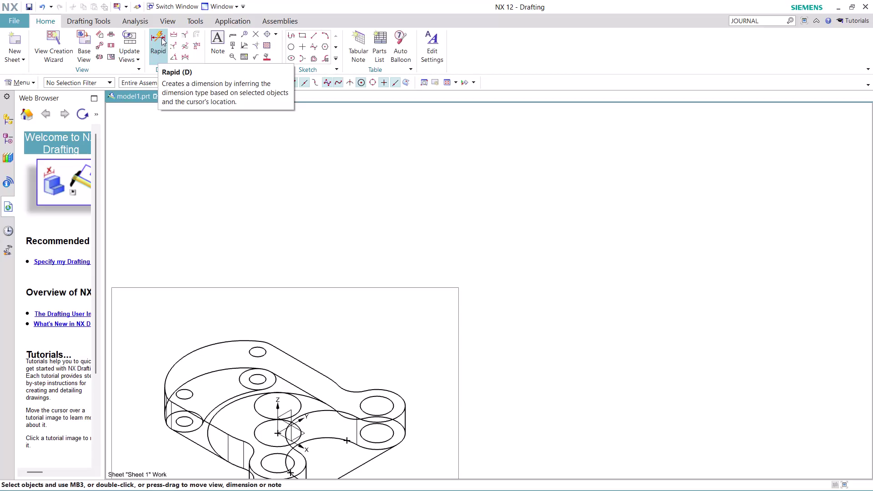
Abandon an inferred dimension between two hole edges and pan to the isometric view.
click(161, 38)
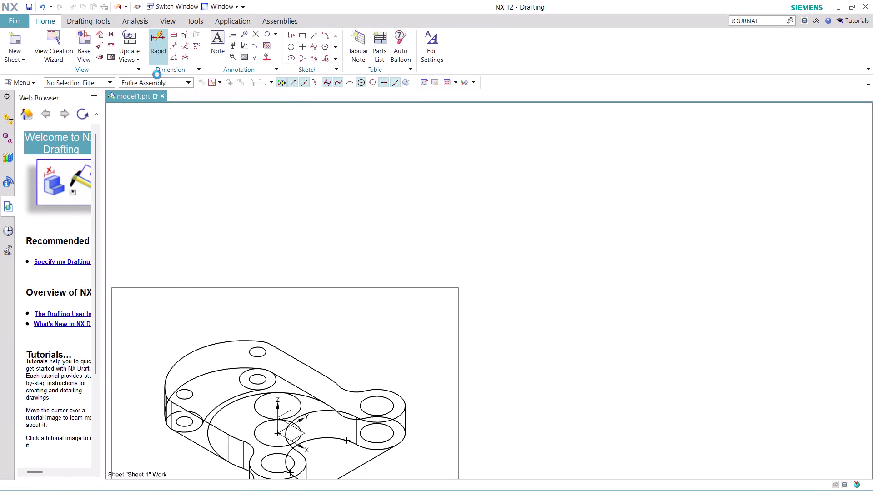
click(185, 392)
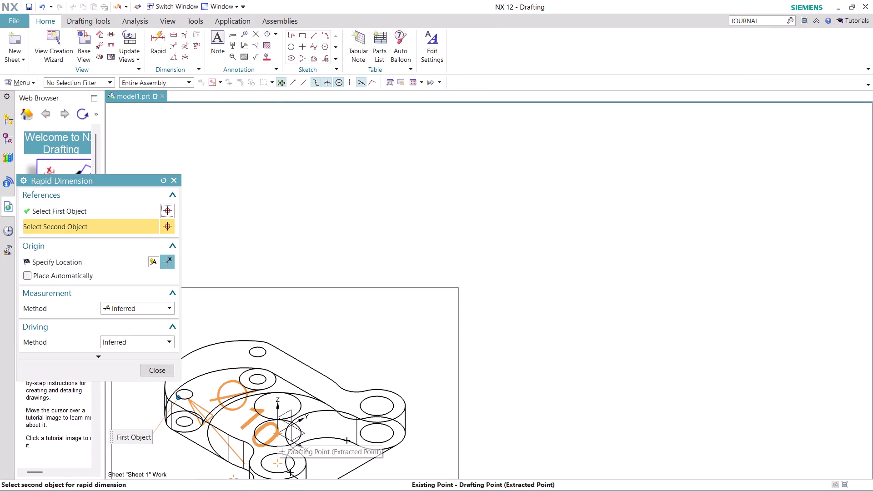
click(276, 404)
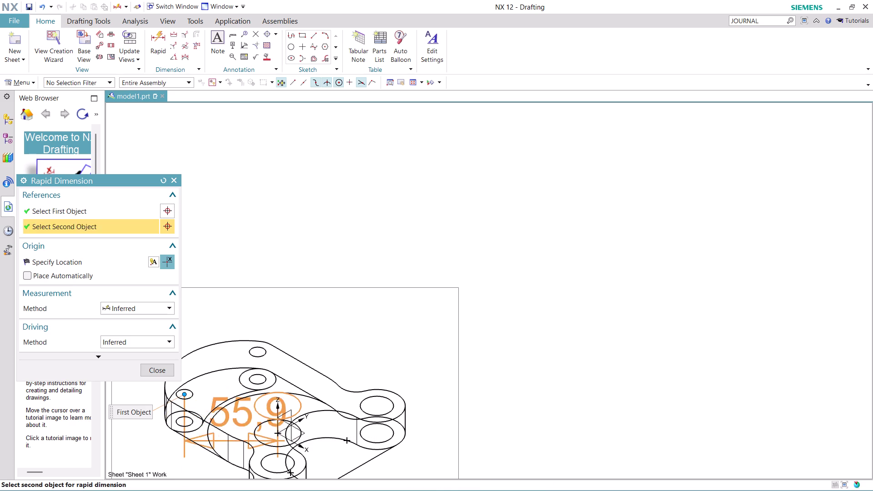
scroll(down, 3)
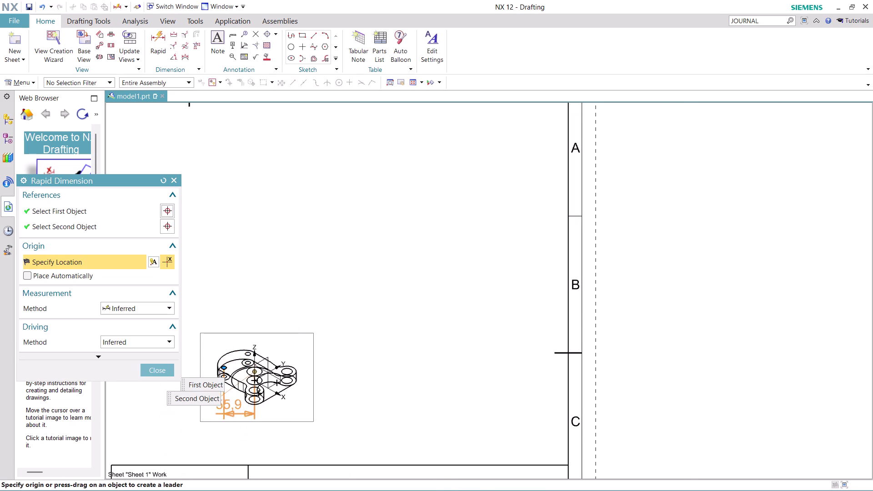
scroll(up, 3)
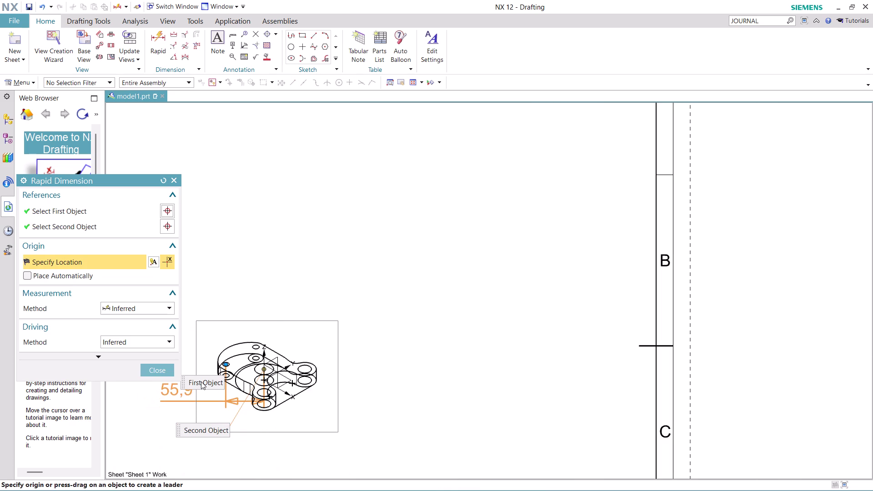
key(Escape)
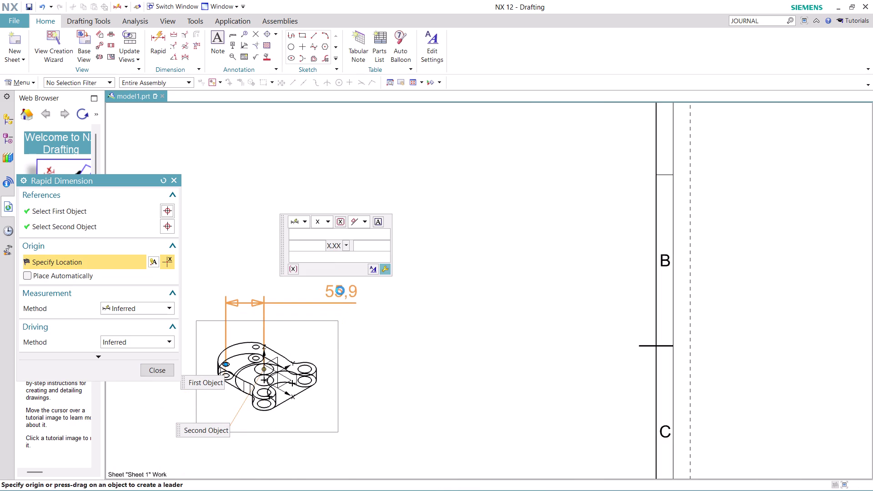
scroll(down, 3)
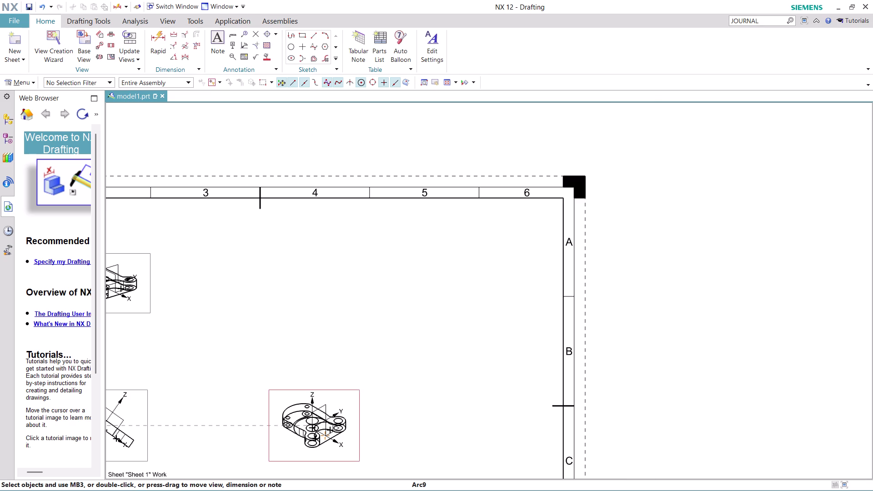
middle_drag(416, 401, 414, 393)
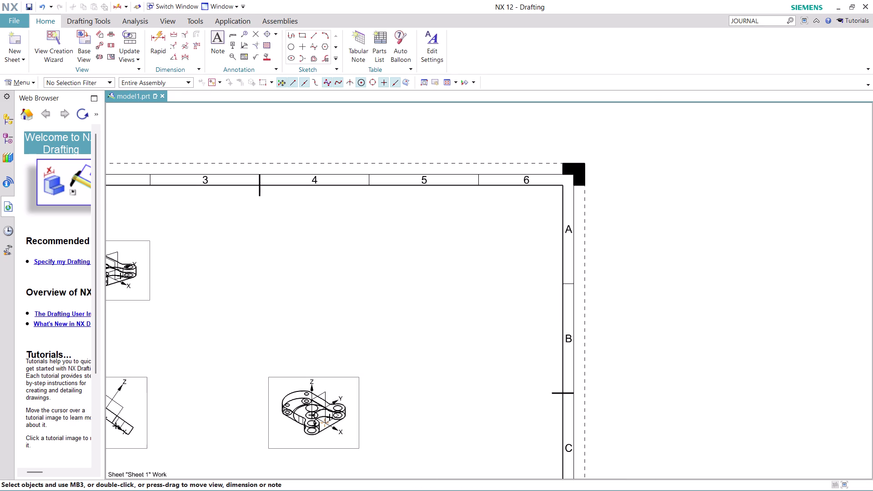
middle_drag(414, 393, 437, 273)
scroll(up, 3)
scroll(up, 3)
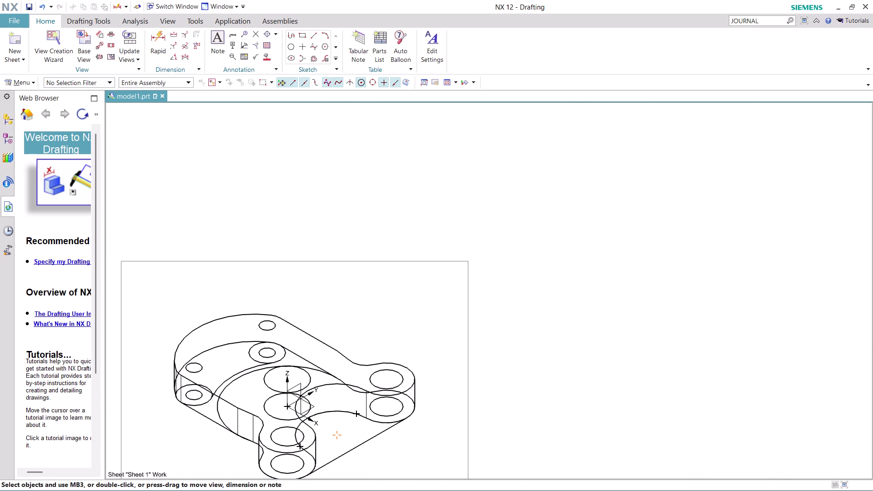
Place radial dimensions Ø34, R12, Ø10, Ø22 and Ø50 on the bracket's arcs and holes.
click(174, 45)
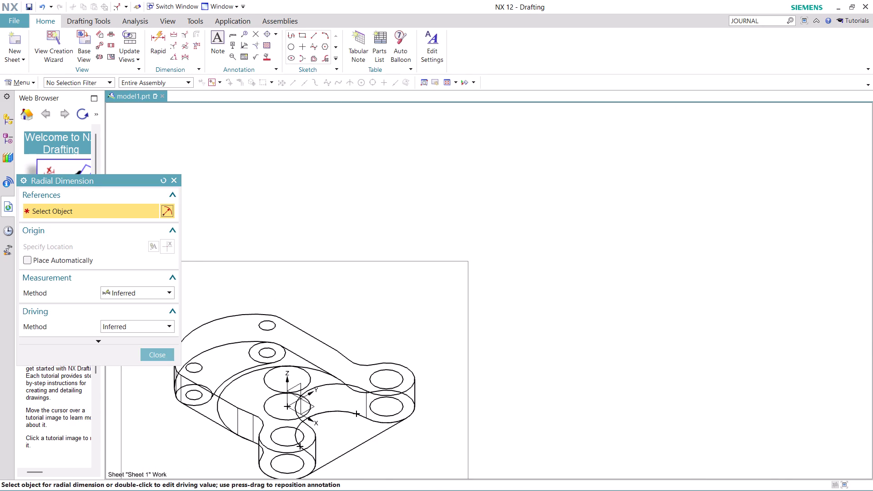
click(411, 375)
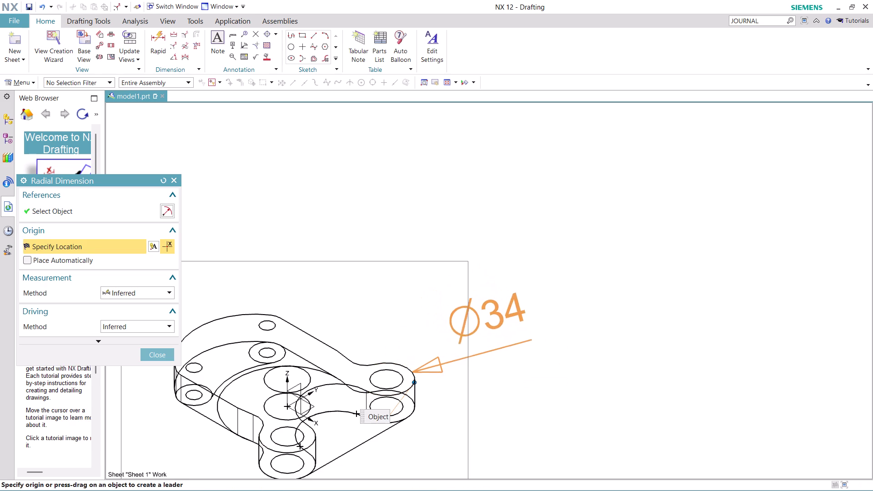
click(495, 295)
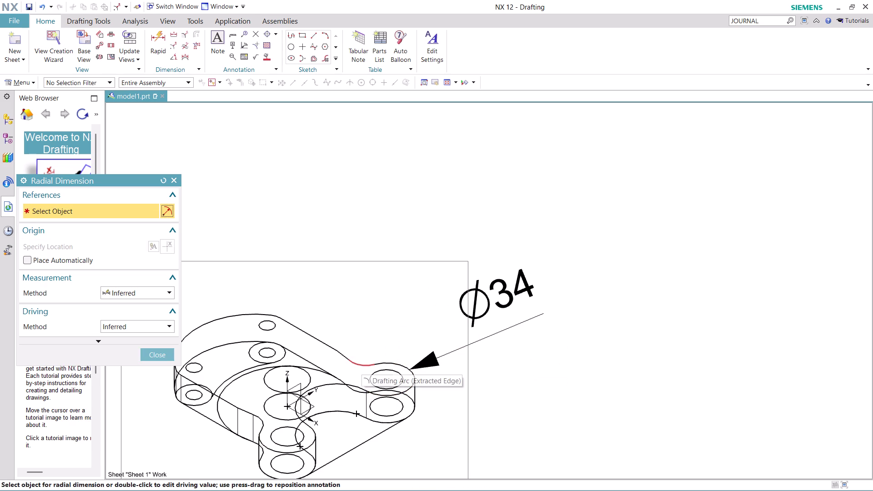
click(362, 363)
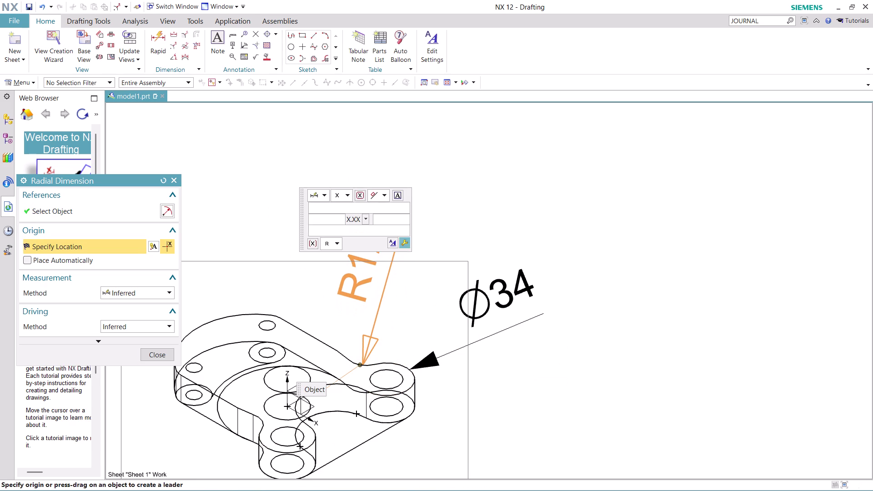
click(360, 267)
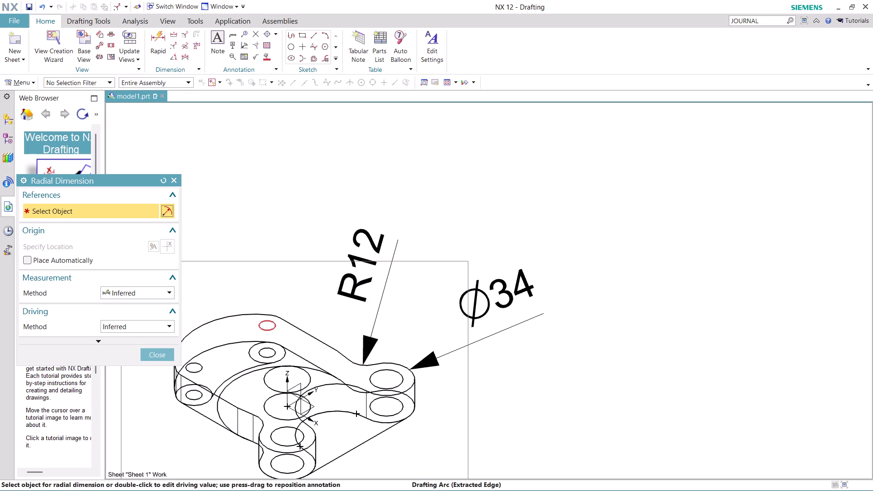
click(266, 321)
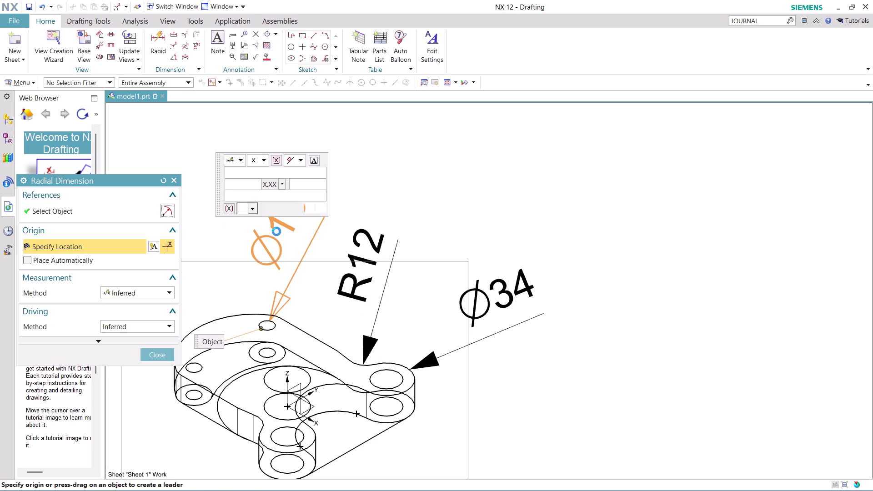
click(276, 232)
click(253, 359)
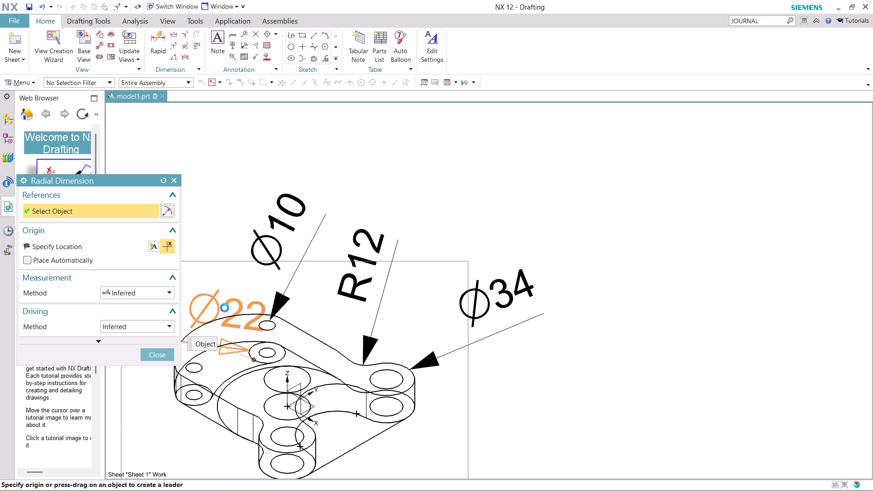
click(196, 250)
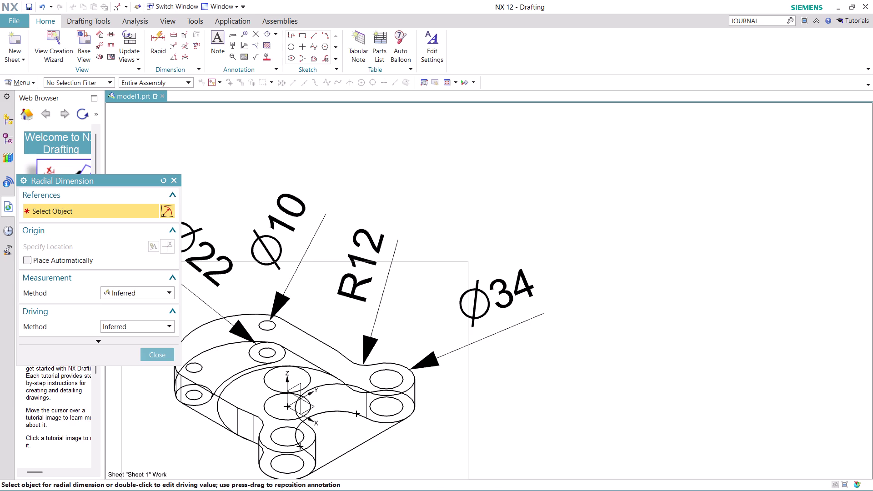
click(323, 386)
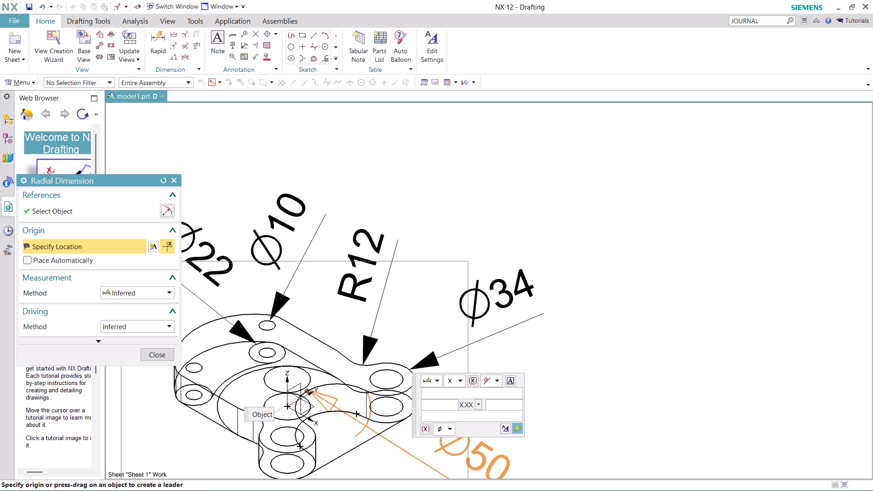
click(472, 450)
Zoom and pan to review the five radial dimensions, then start a thickness dimension.
scroll(down, 3)
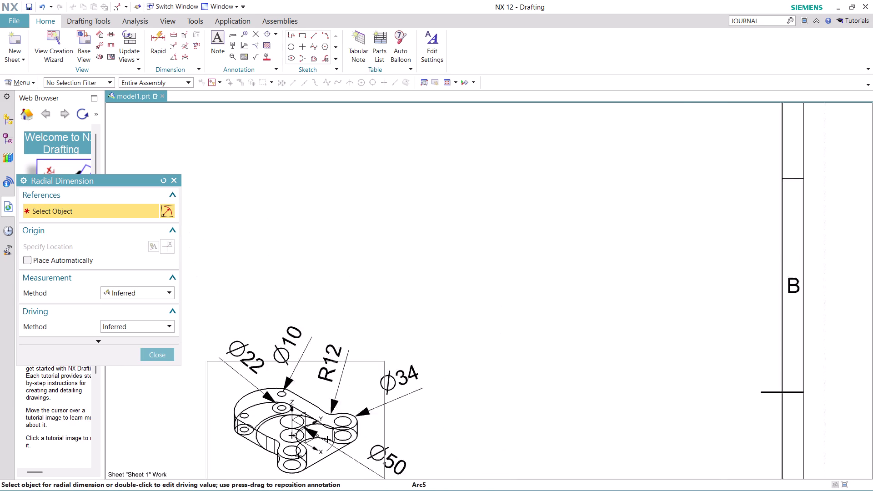
scroll(down, 3)
scroll(down, 3)
scroll(up, 3)
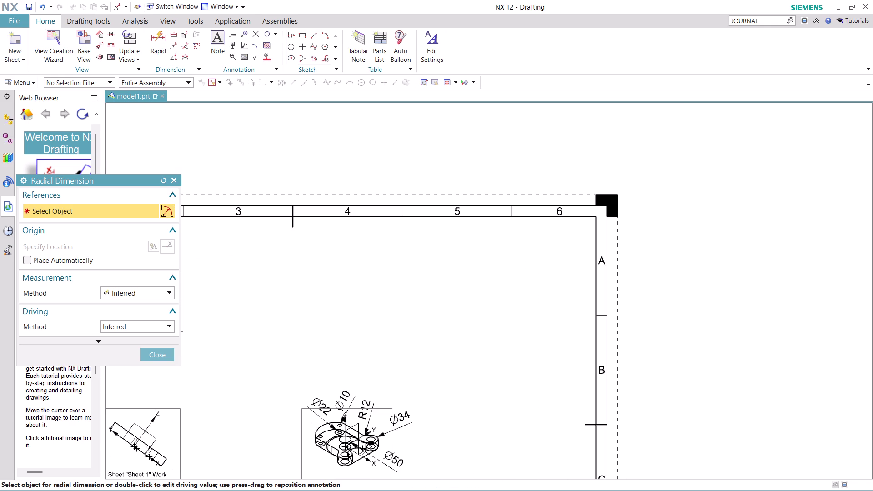
scroll(up, 3)
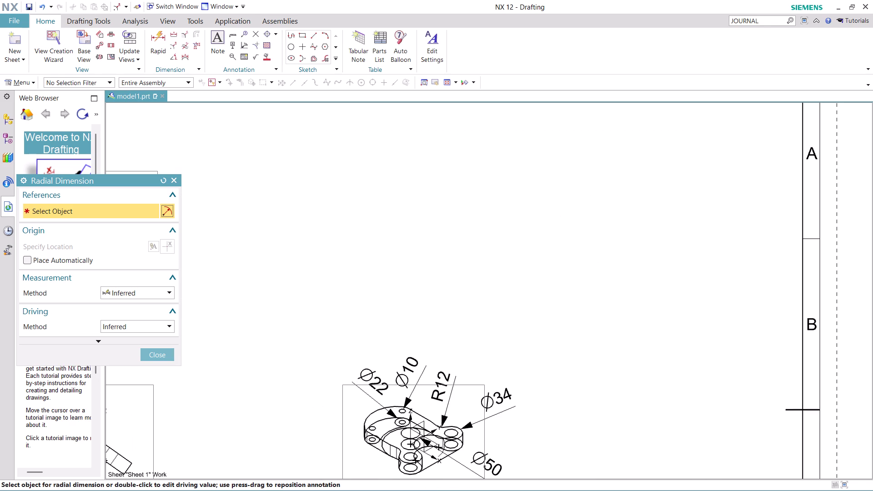
scroll(up, 3)
scroll(up, 3)
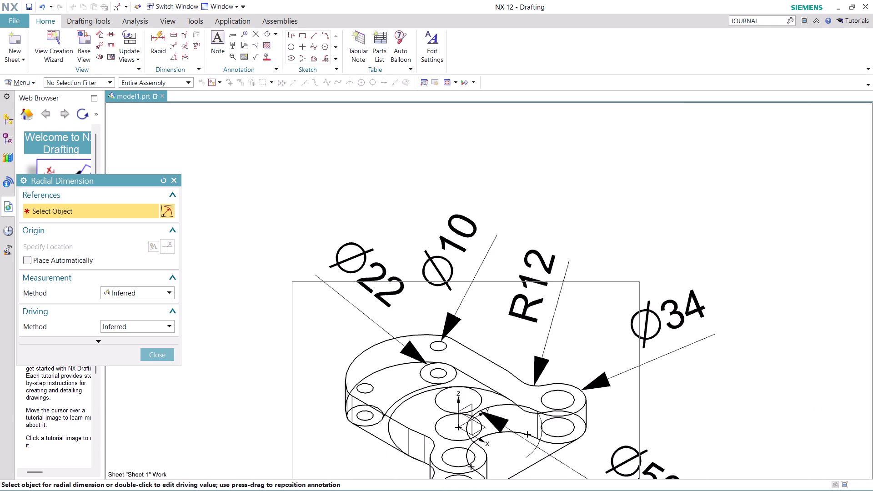
scroll(down, 3)
scroll(down, 3)
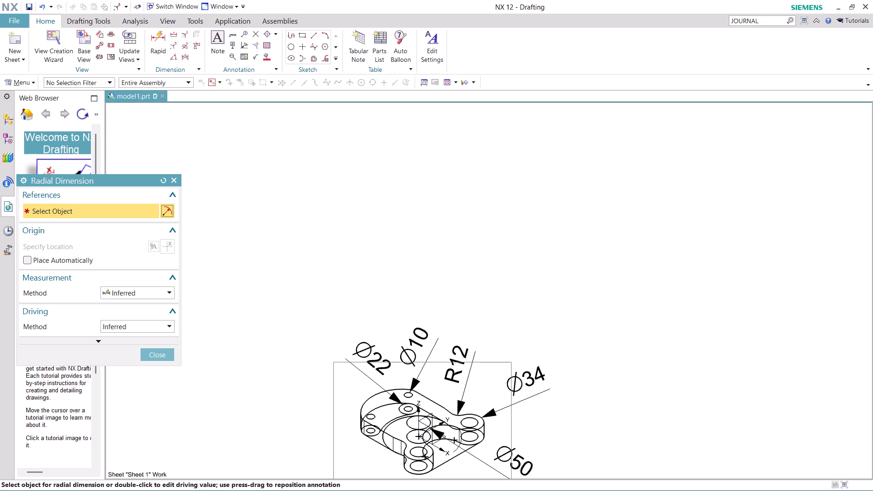
middle_drag(546, 315, 545, 229)
scroll(up, 3)
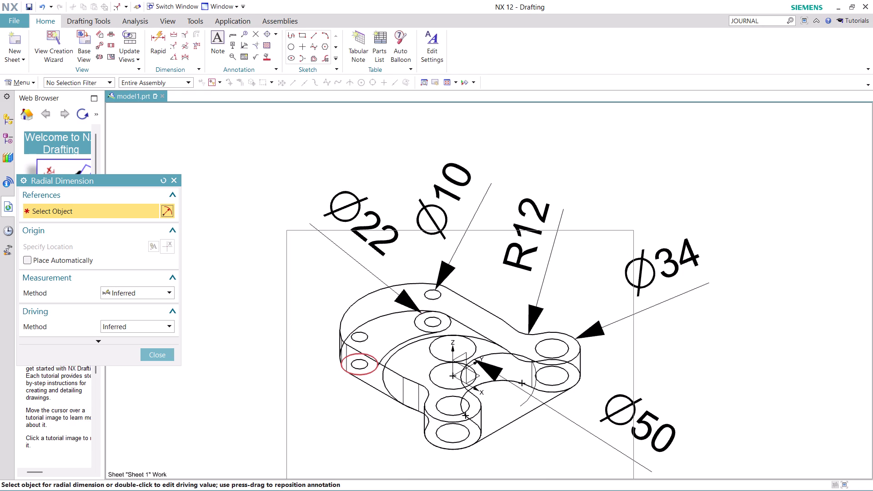
scroll(up, 3)
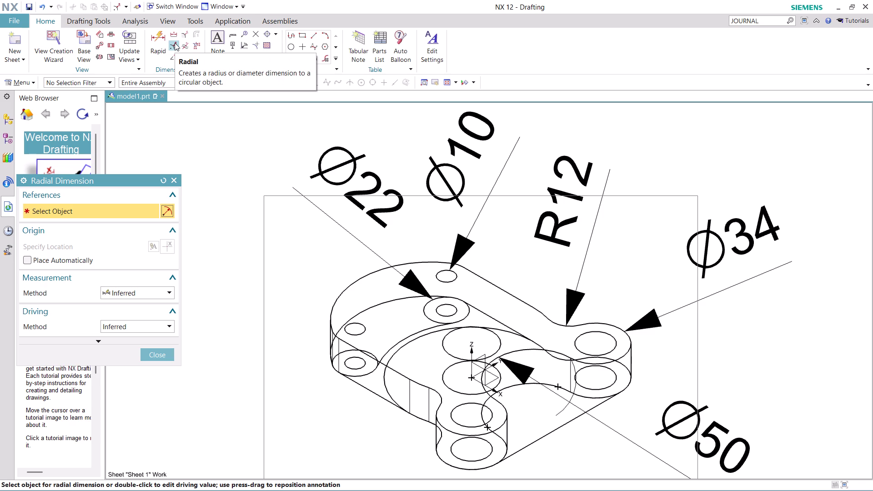
click(185, 47)
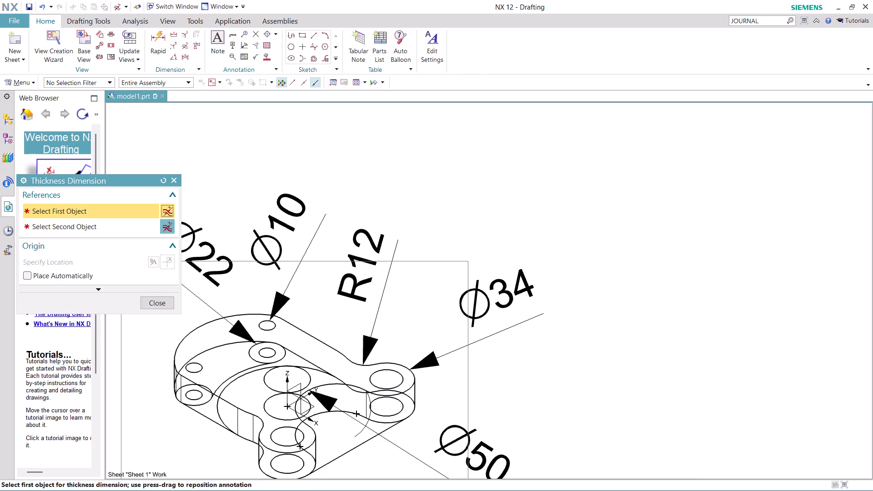
click(208, 418)
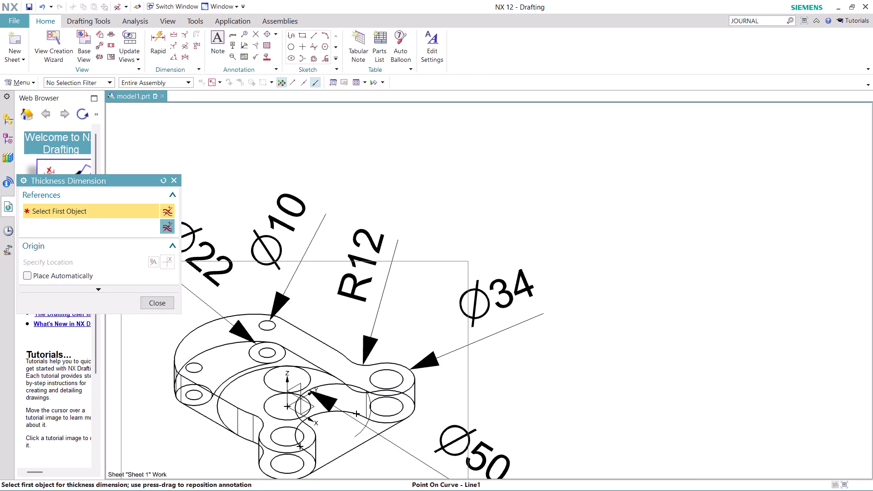
click(205, 388)
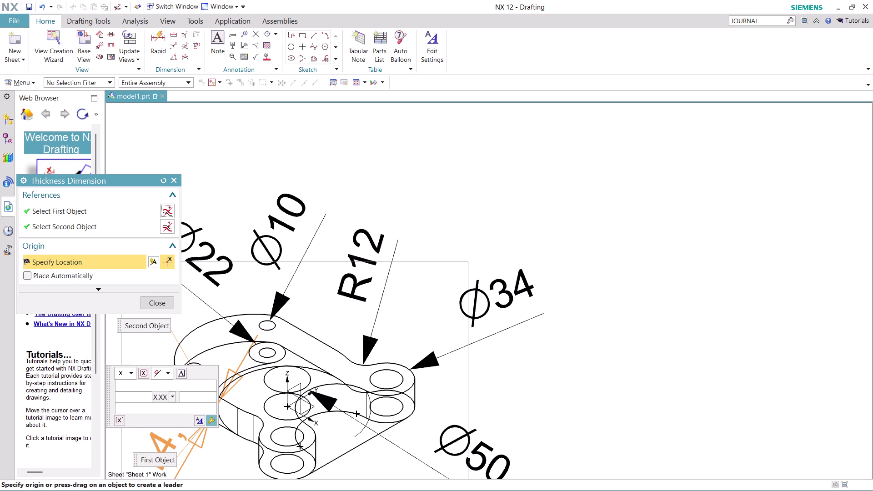
click(169, 374)
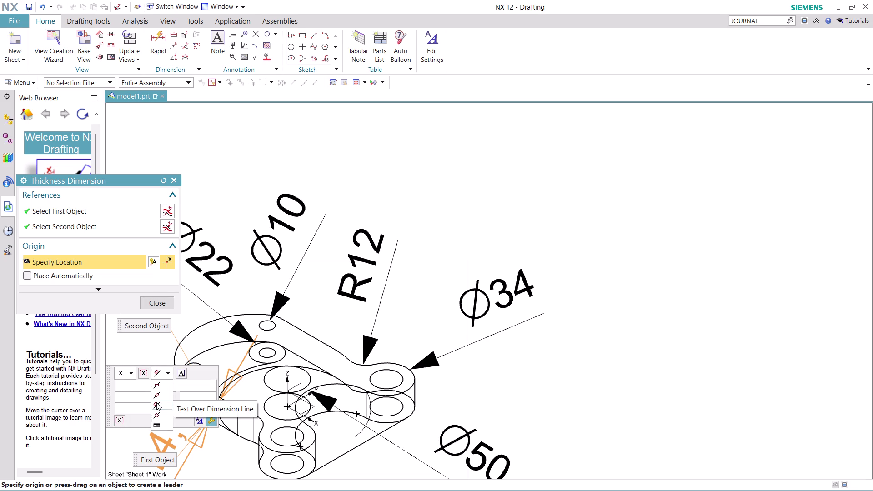
click(157, 403)
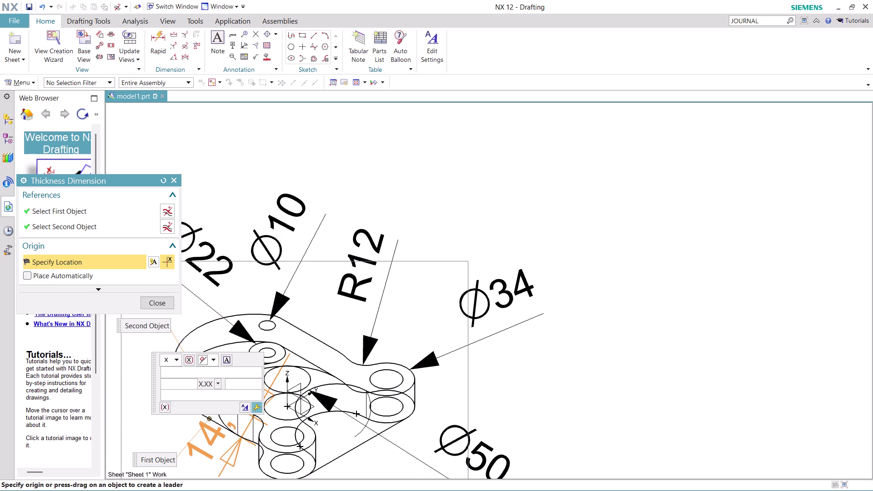
key(Escape)
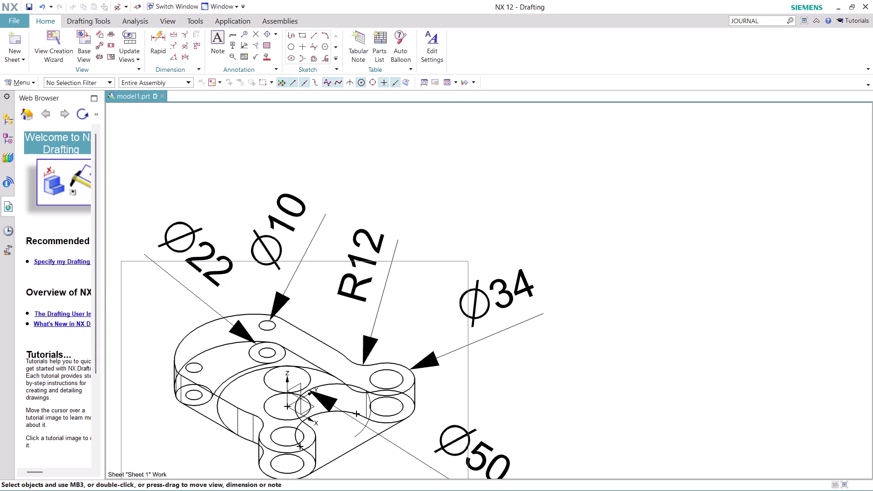
Zoom out to show the whole A4 sheet and invoke save with Ctrl+S.
scroll(down, 3)
scroll(up, 3)
middle_drag(218, 249, 533, 120)
scroll(down, 3)
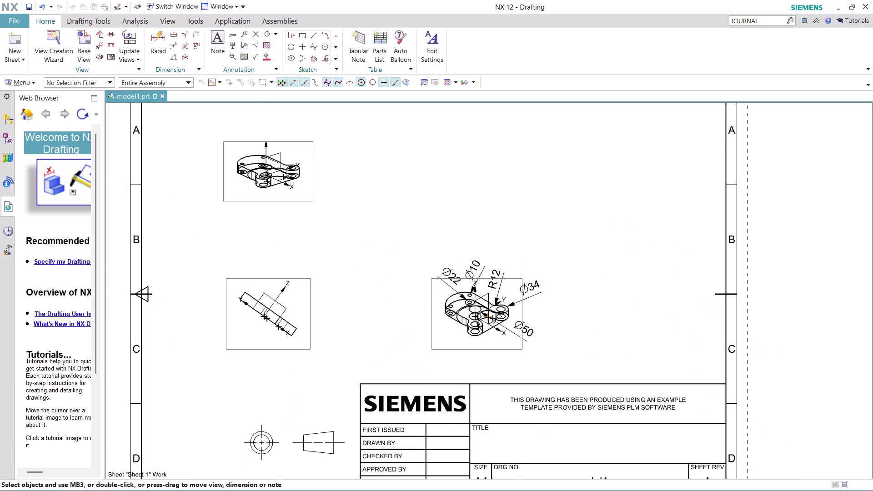
scroll(up, 3)
scroll(up, 3)
scroll(up, 3)
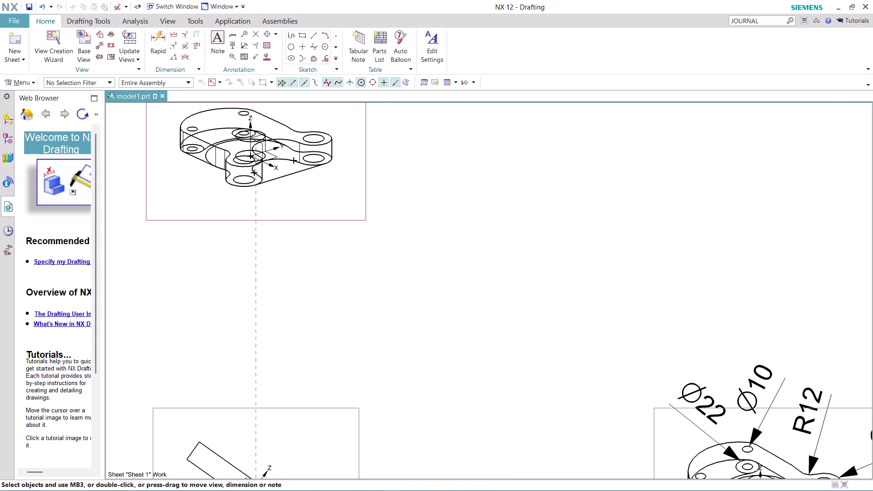
scroll(up, 3)
scroll(down, 3)
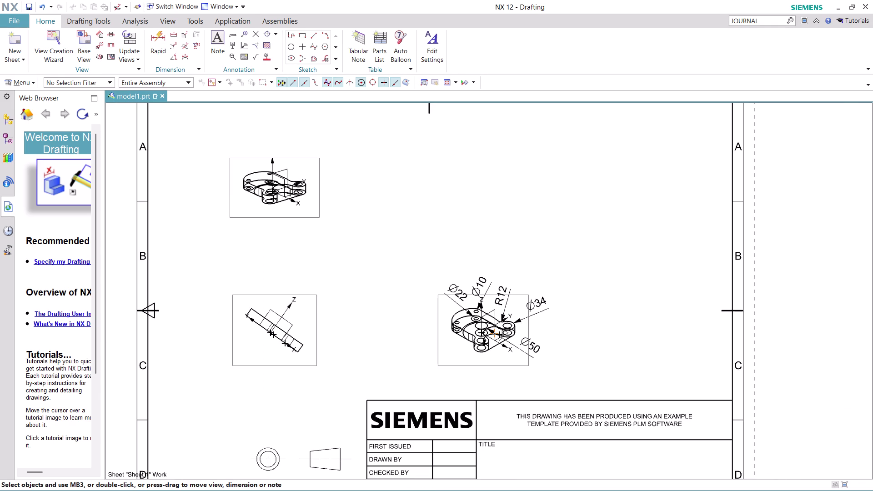
scroll(down, 3)
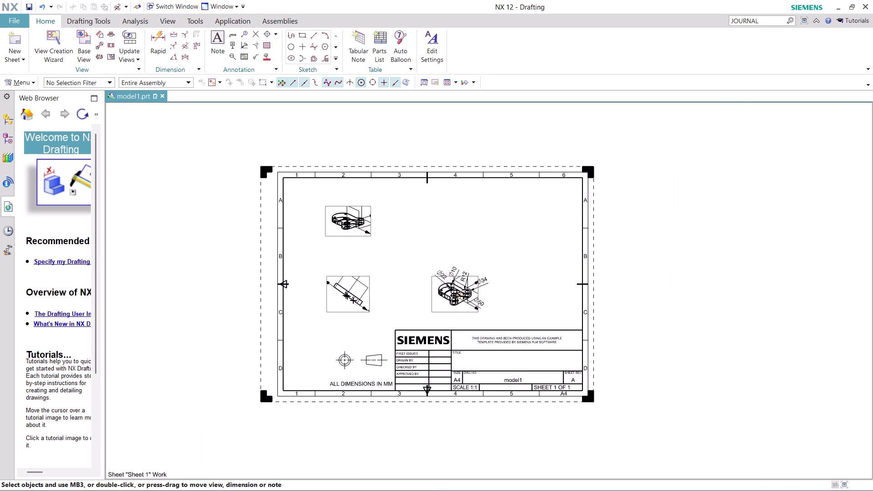
scroll(up, 3)
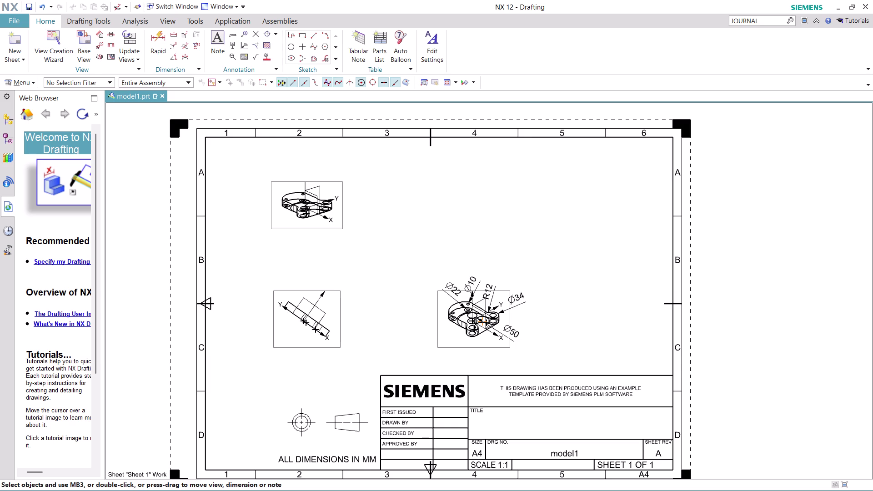
key(ctrl+s)
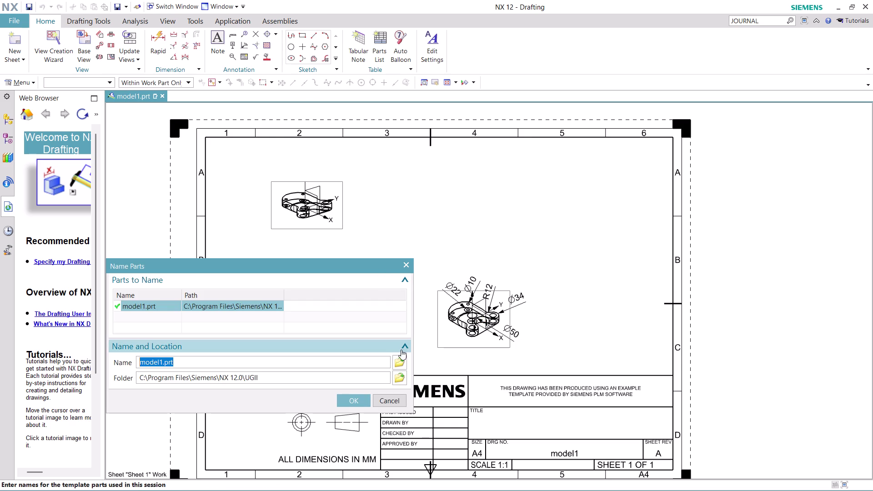
Cancel the Name Parts prompt and bring up the File menu.
click(403, 266)
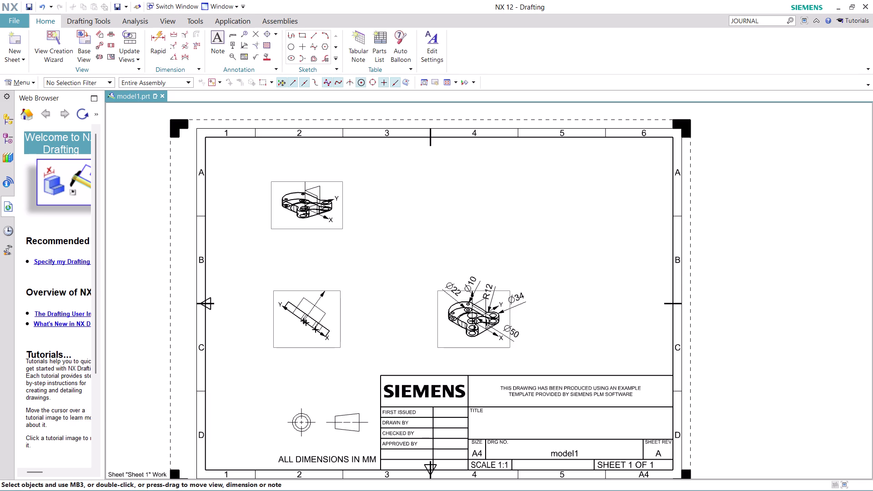
click(17, 17)
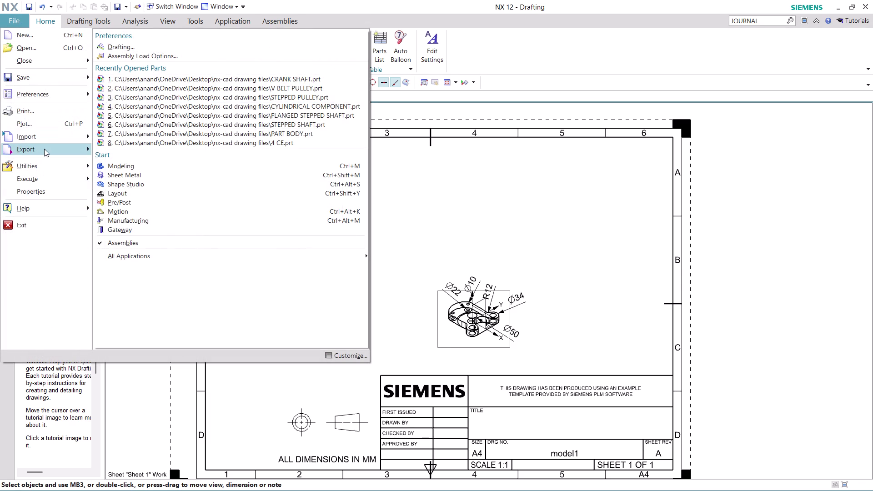
Export Sheet 1 (A4) to PDF, then undo the Ø50 dimension.
click(175, 84)
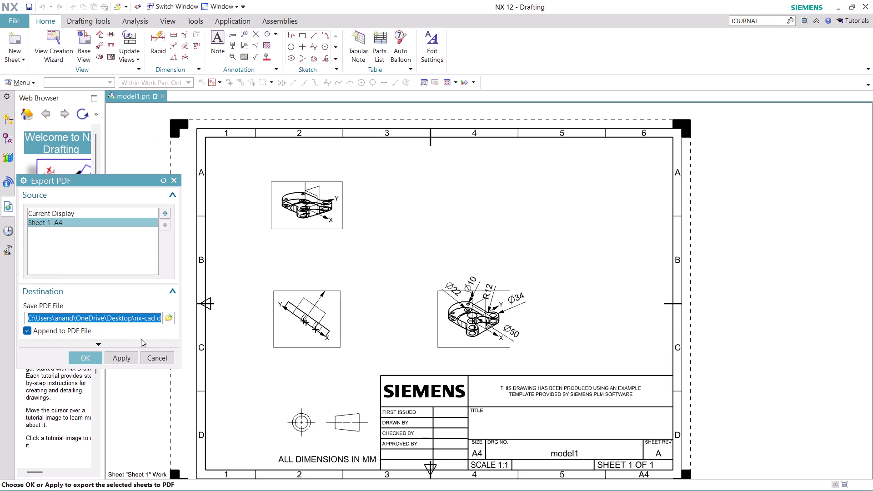
click(90, 360)
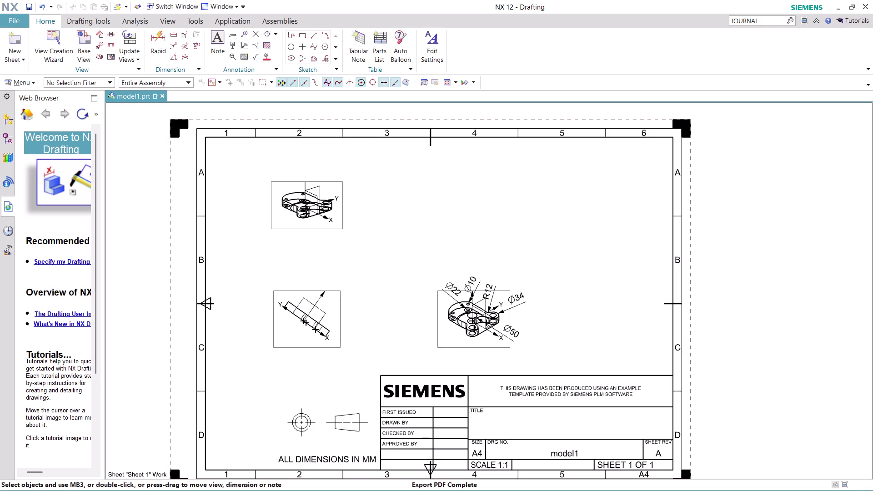
key(ctrl+z)
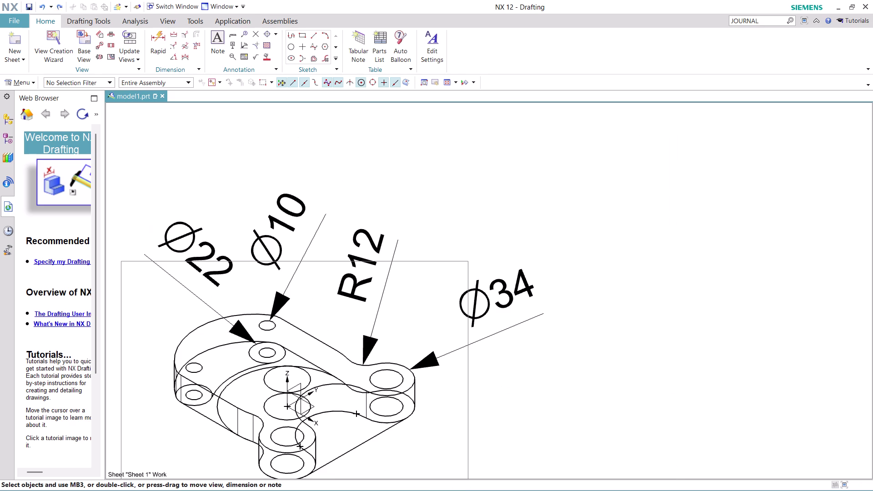
Undo the remaining dimensions and drawing views back to the 3D bracket model.
key(ctrl+z)
key(ctrl+z)
key(ctrl+z)
key(ctrl+z)
key(ctrl+z)
key(ctrl+z)
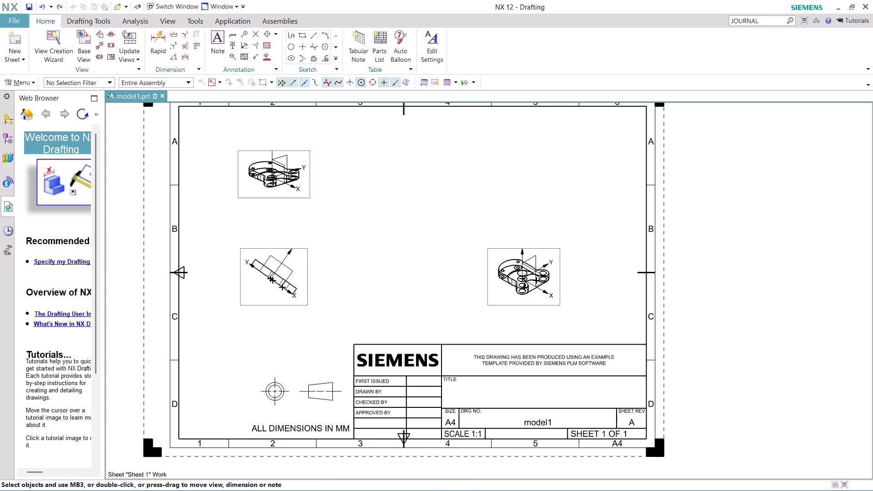
key(ctrl+z)
key(ctrl+z)
key(ctrl+z)
key(ctrl+z)
key(ctrl+z)
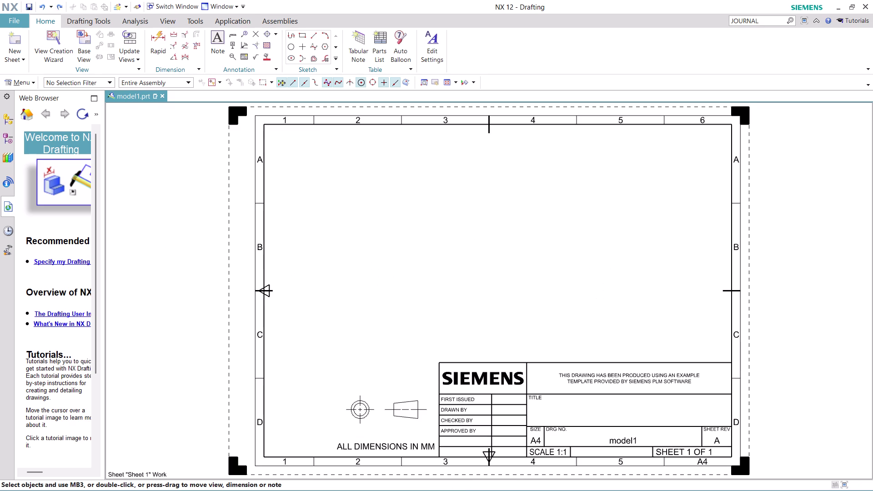
key(ctrl+z)
Orbit the shaded bracket to inspect its sides, then invoke save.
scroll(down, 3)
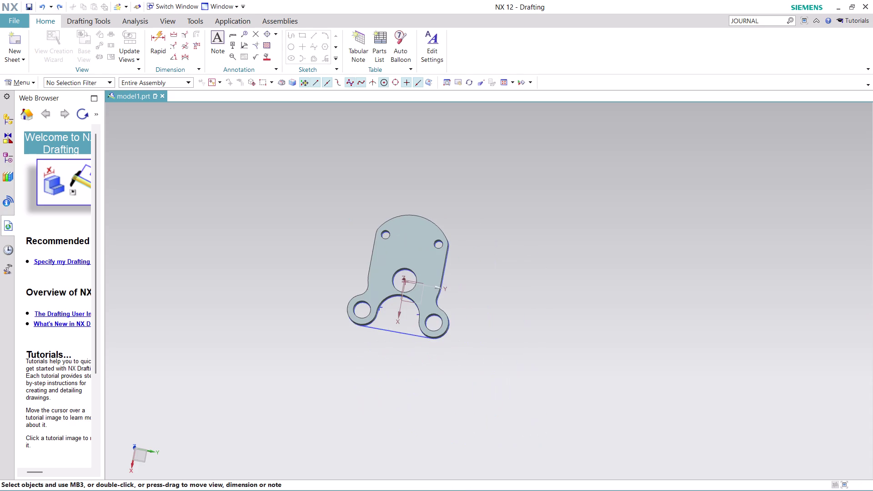
scroll(up, 3)
middle_drag(552, 292, 521, 263)
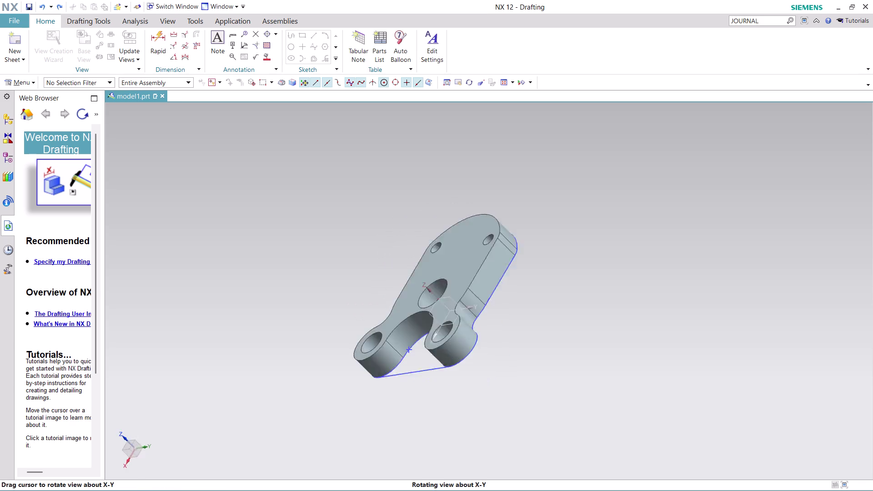
middle_drag(521, 263, 472, 210)
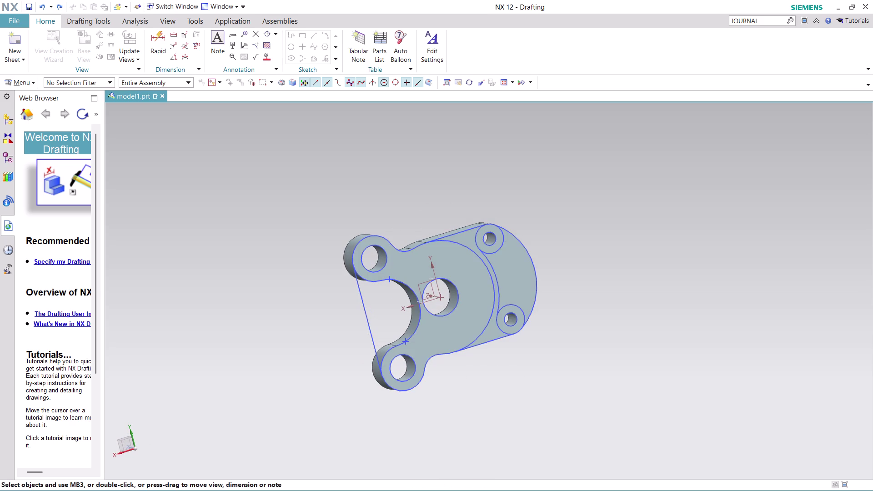
key(ctrl+s)
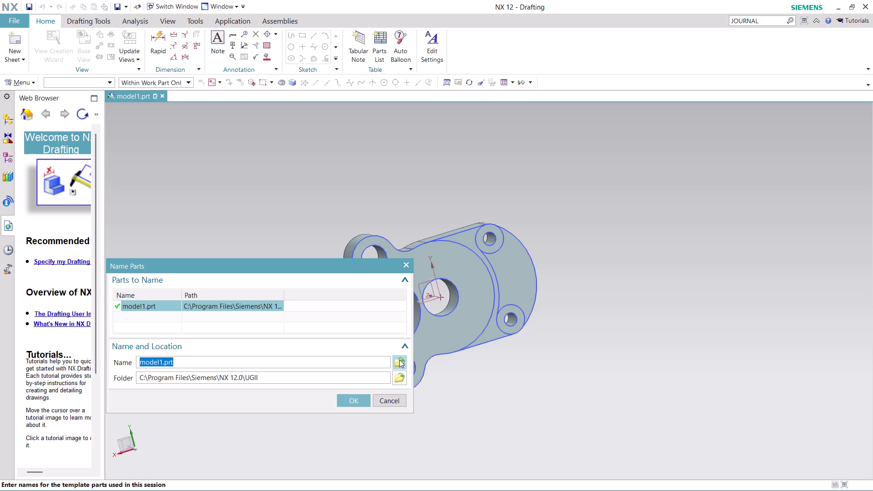
Save model1.prt into the Desktop's nx-cad drawing files folder.
click(399, 360)
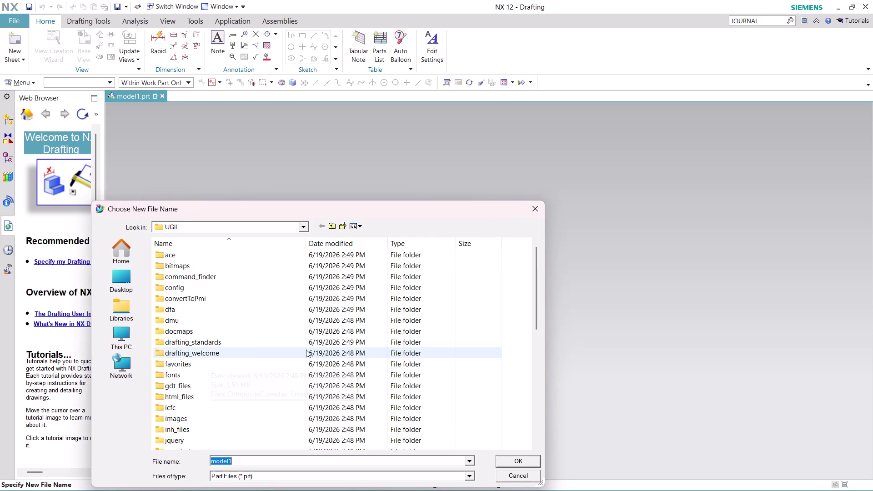
click(121, 272)
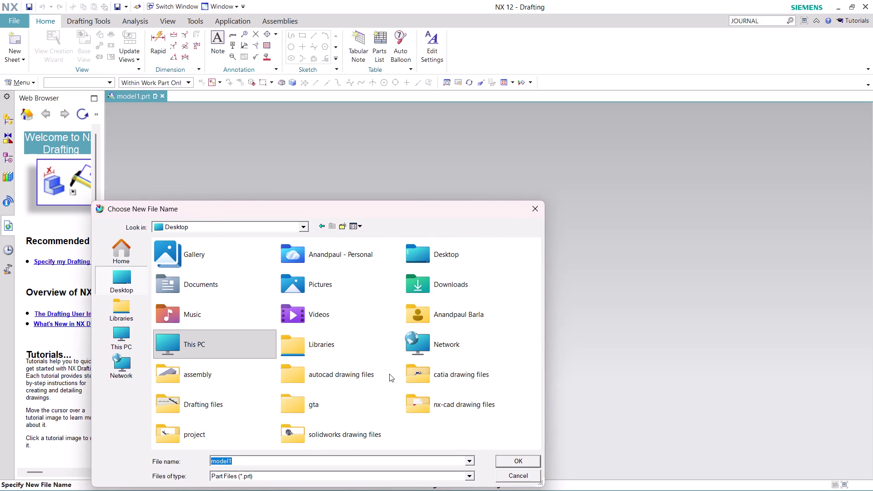
double_click(438, 406)
scroll(down, 3)
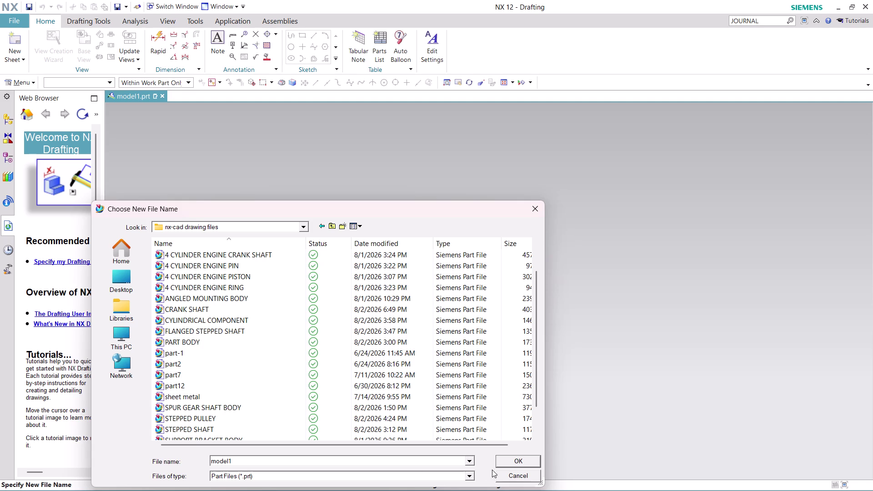
click(517, 461)
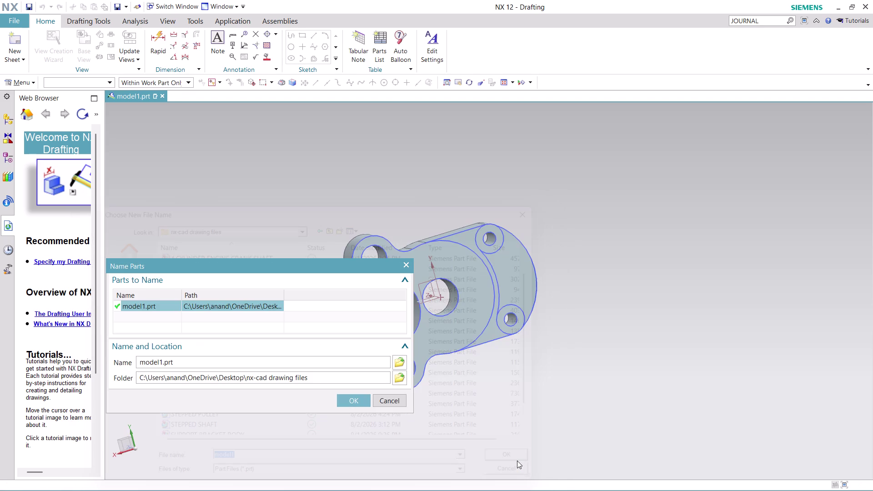
click(355, 403)
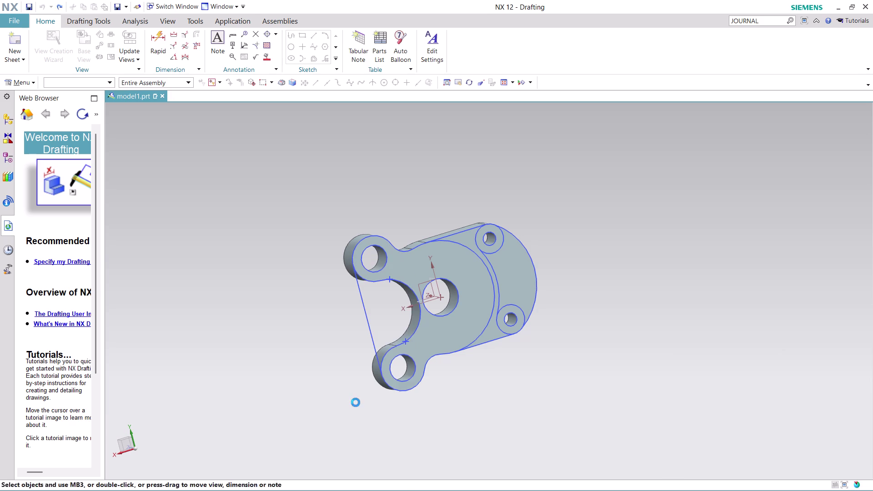